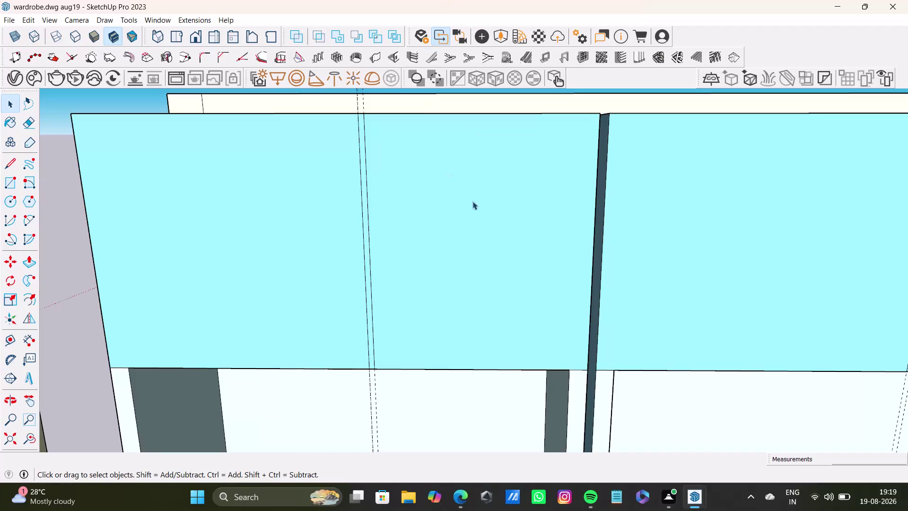
Orbit onto the loft shutter fronts and draw the first vertical groove line top to bottom.
middle_drag(612, 231, 613, 227)
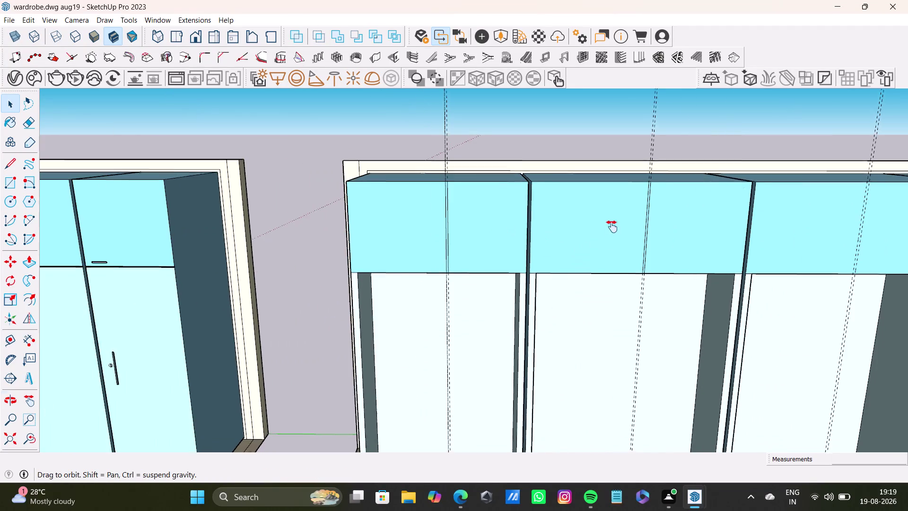
middle_drag(612, 228, 464, 217)
scroll(up, 3)
middle_drag(723, 223, 649, 250)
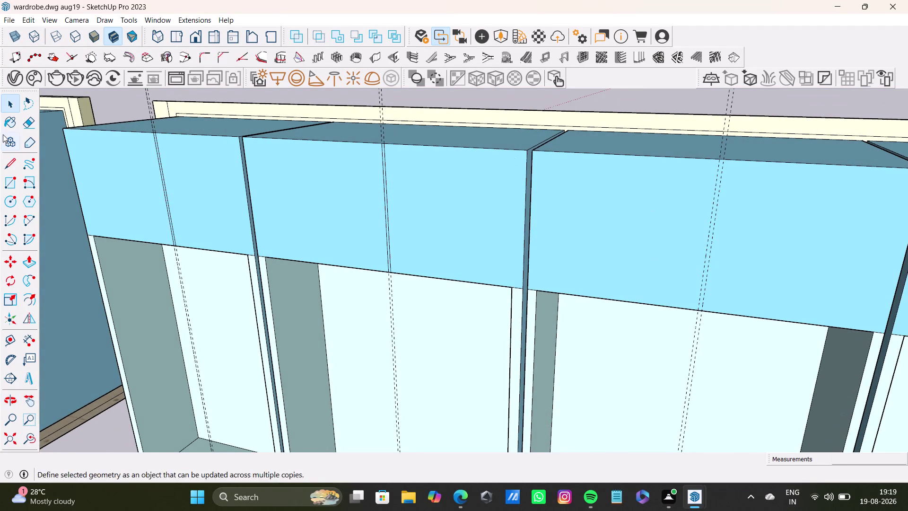
click(8, 164)
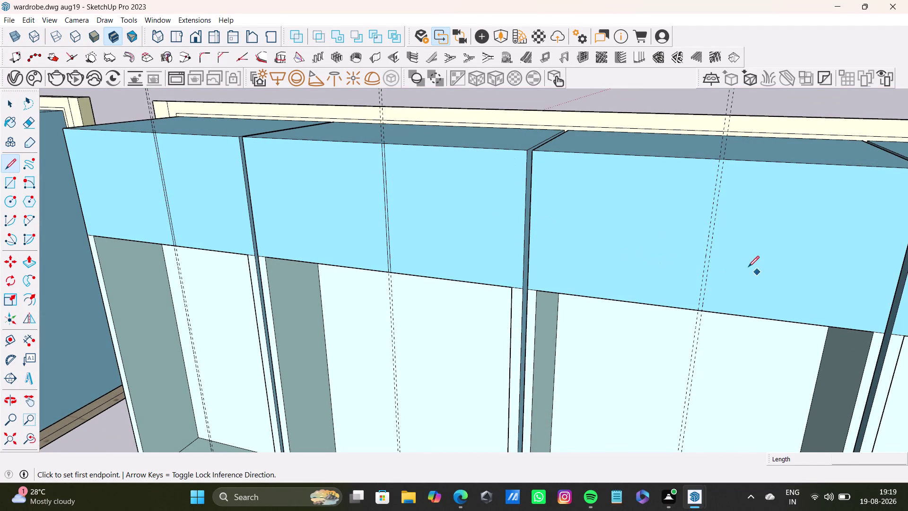
scroll(up, 3)
click(718, 126)
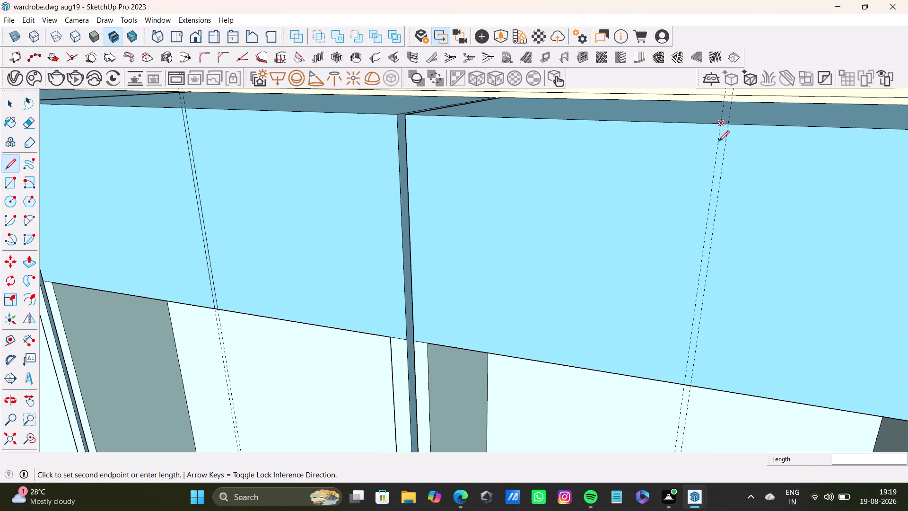
click(684, 390)
key(space)
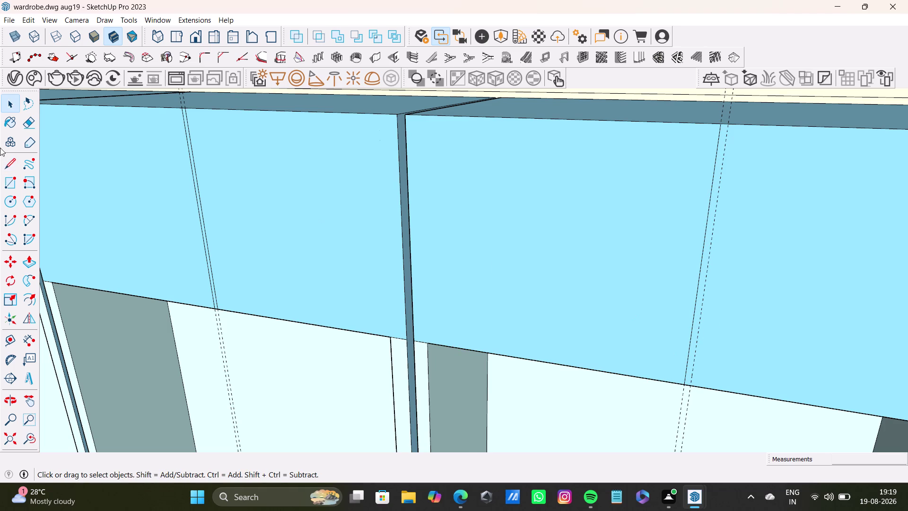
Draw a second close vertical line from the shutter's top edge to its bottom edge.
click(8, 163)
scroll(up, 3)
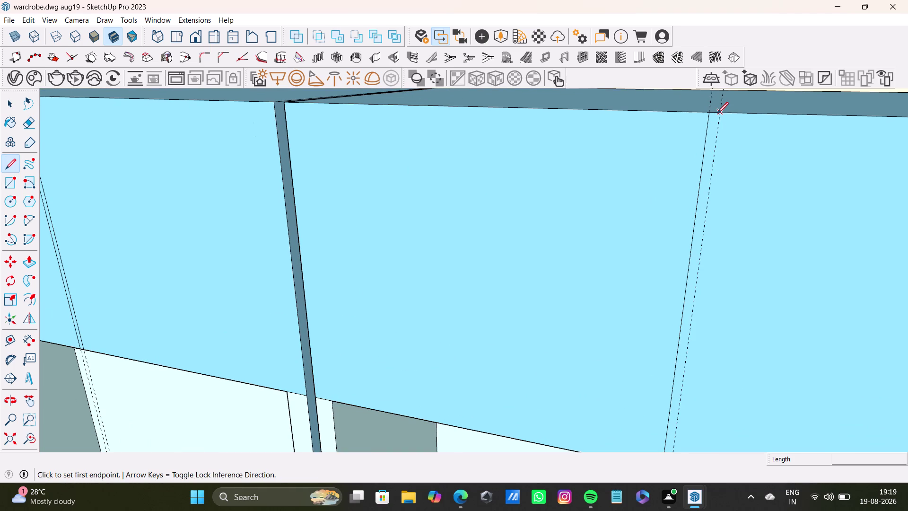
click(719, 114)
scroll(down, 3)
middle_drag(705, 244, 702, 102)
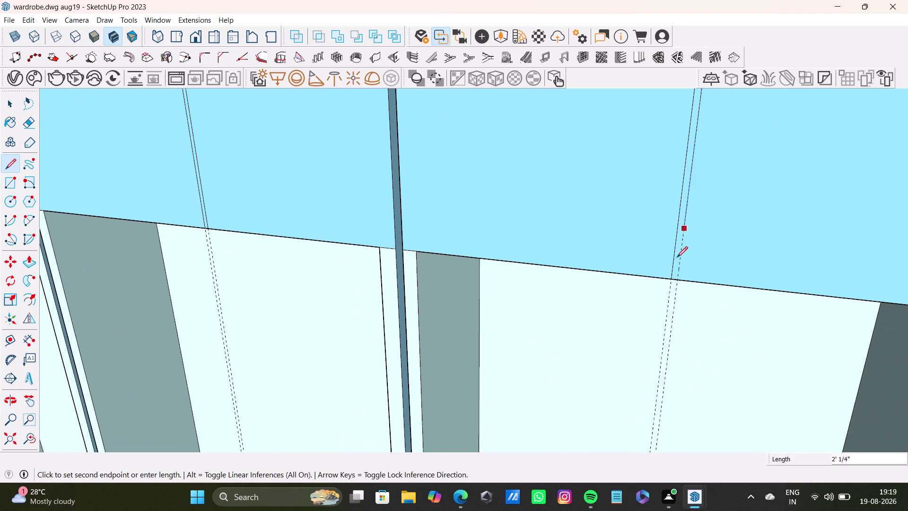
click(680, 280)
key(space)
scroll(down, 3)
middle_drag(635, 223, 764, 238)
scroll(up, 3)
middle_drag(460, 157, 537, 193)
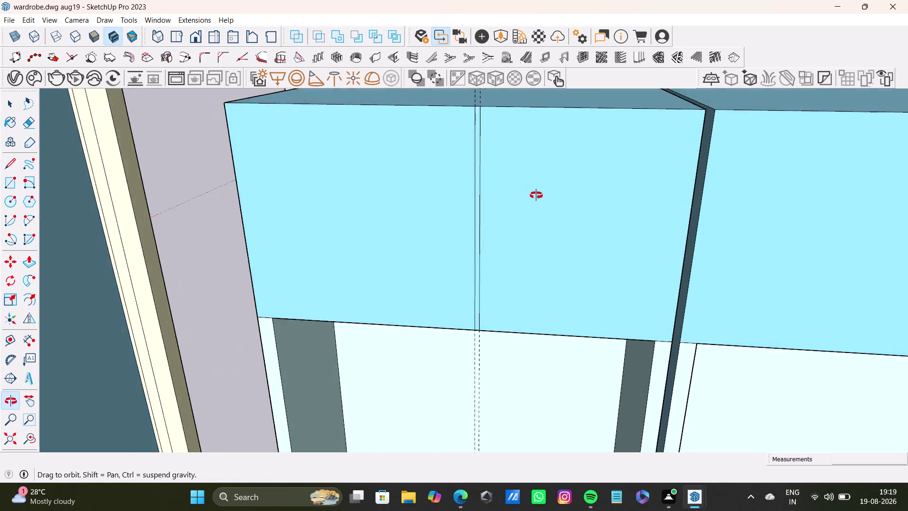
middle_drag(536, 192, 536, 212)
scroll(down, 3)
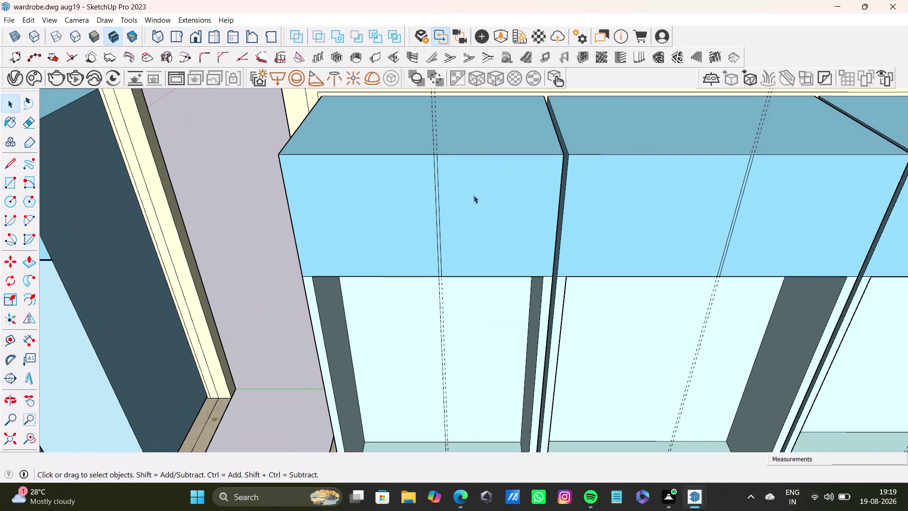
scroll(down, 3)
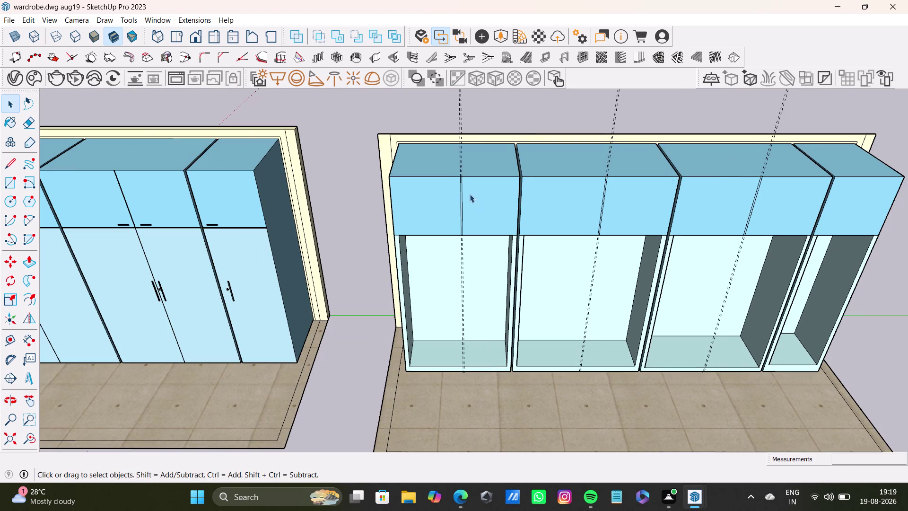
scroll(up, 3)
middle_drag(499, 195, 488, 182)
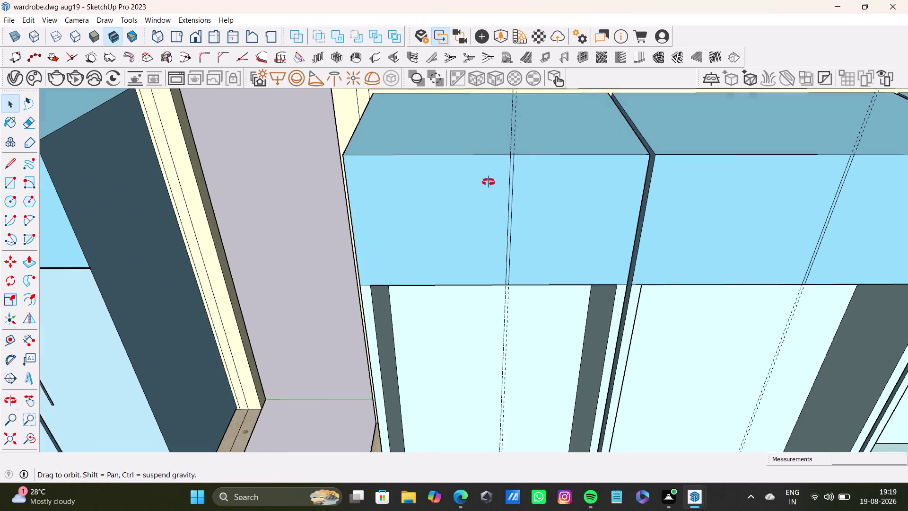
middle_drag(489, 182, 458, 51)
scroll(down, 3)
middle_drag(489, 144, 482, 227)
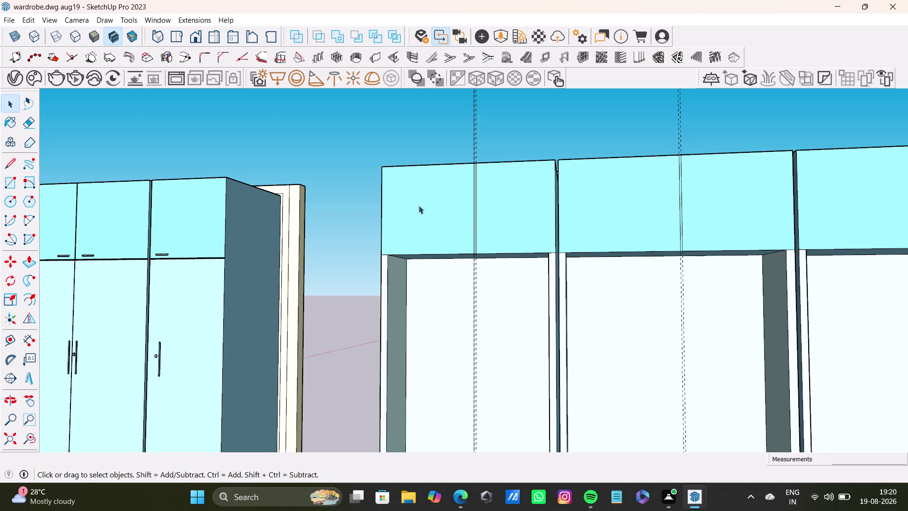
middle_drag(456, 228, 488, 285)
middle_drag(353, 232, 399, 264)
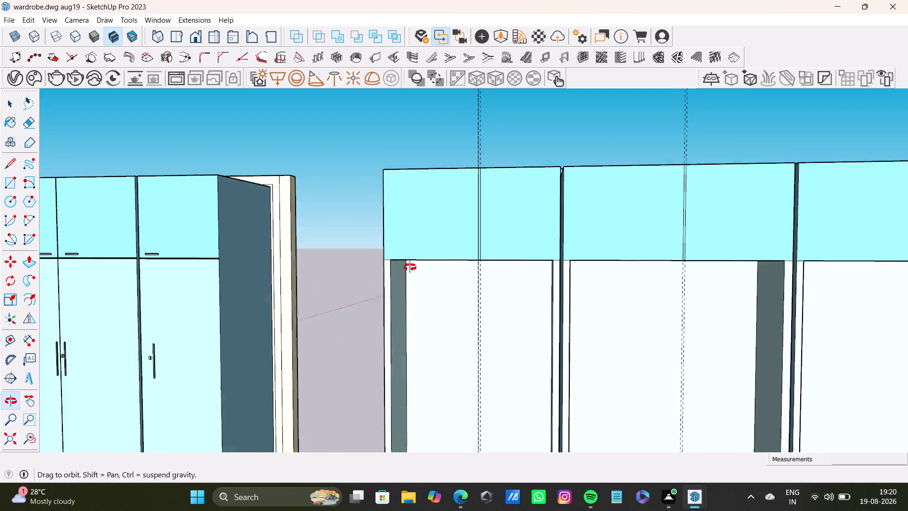
middle_drag(400, 265, 334, 276)
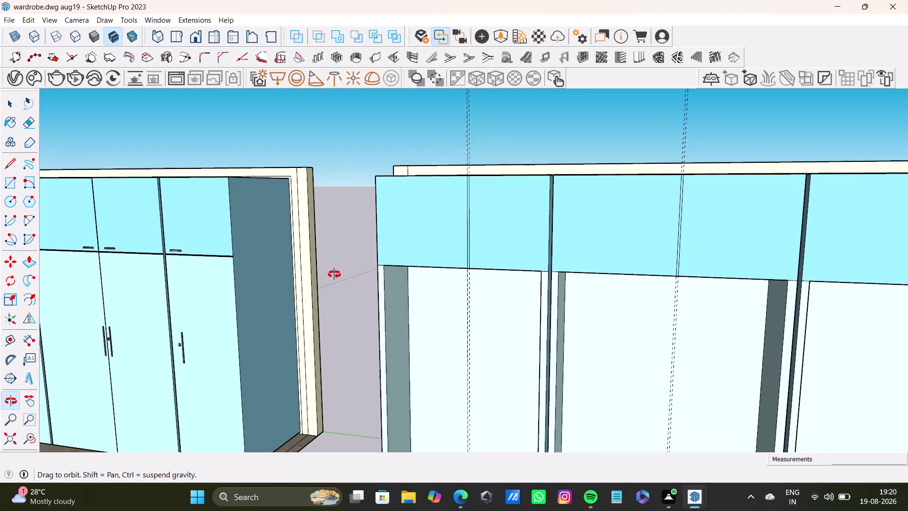
middle_drag(333, 276, 336, 271)
middle_drag(343, 268, 412, 296)
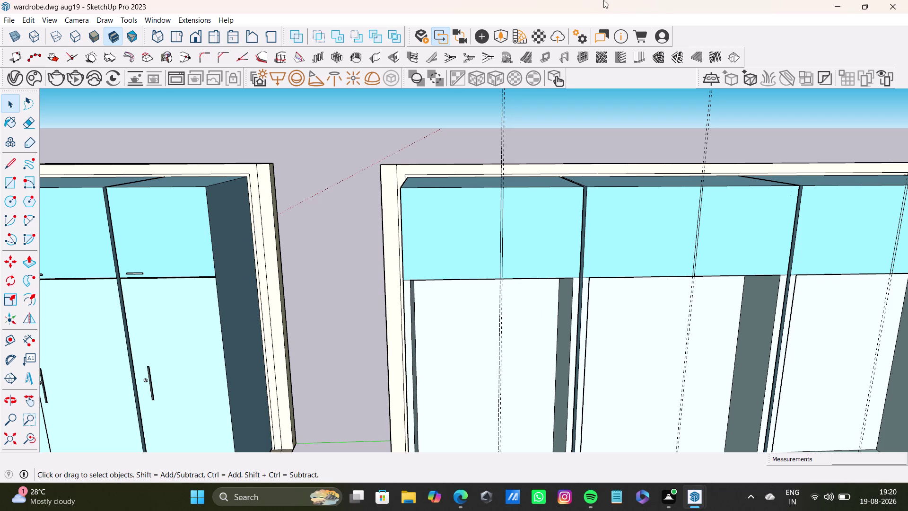
scroll(up, 3)
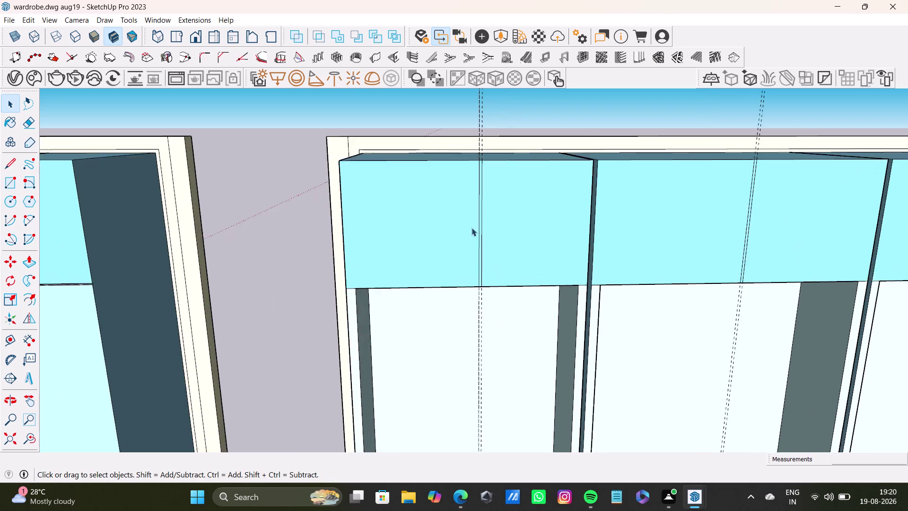
scroll(up, 3)
middle_drag(533, 249, 504, 251)
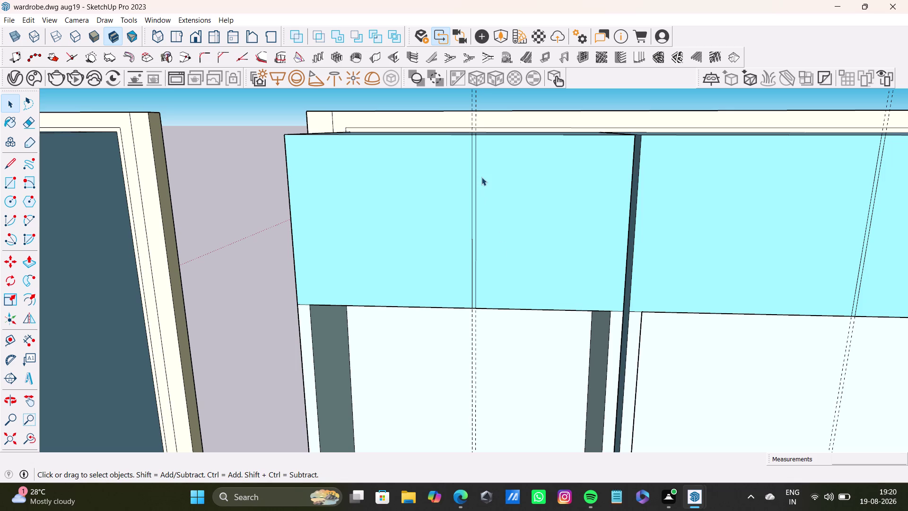
scroll(up, 3)
scroll(up, 3)
middle_drag(487, 166, 472, 264)
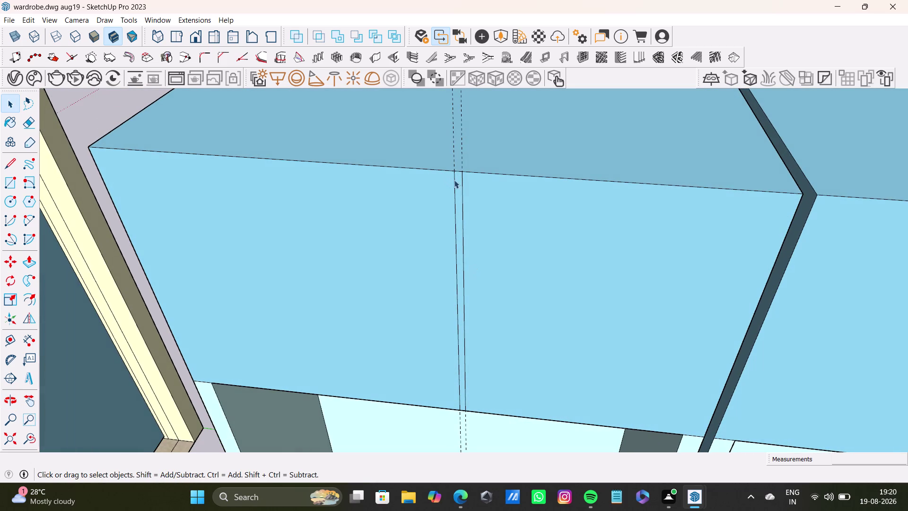
Push the thin strip between the groove lines about 9/16 inch into the shutter.
click(458, 183)
key(p)
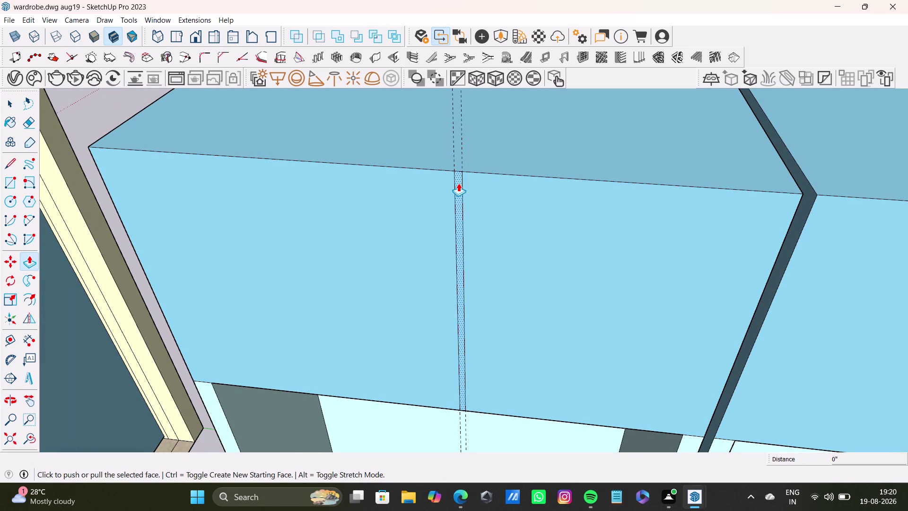
click(458, 183)
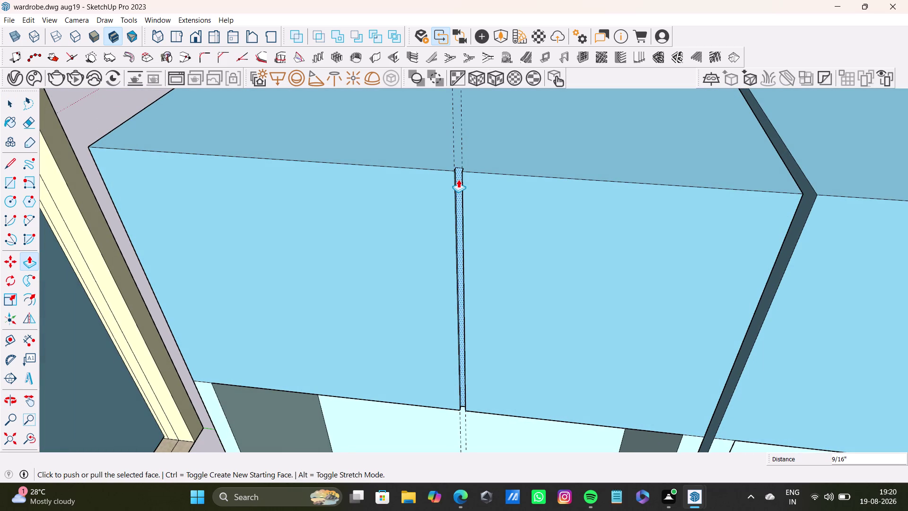
key(space)
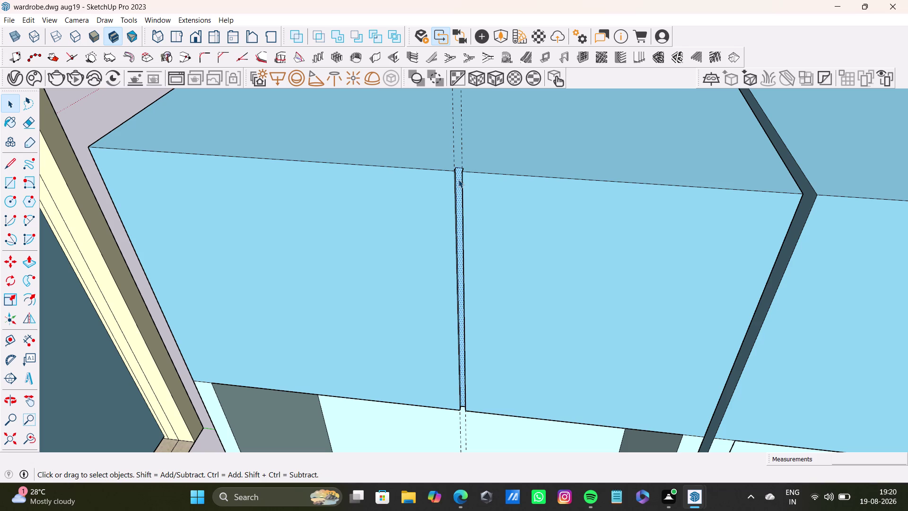